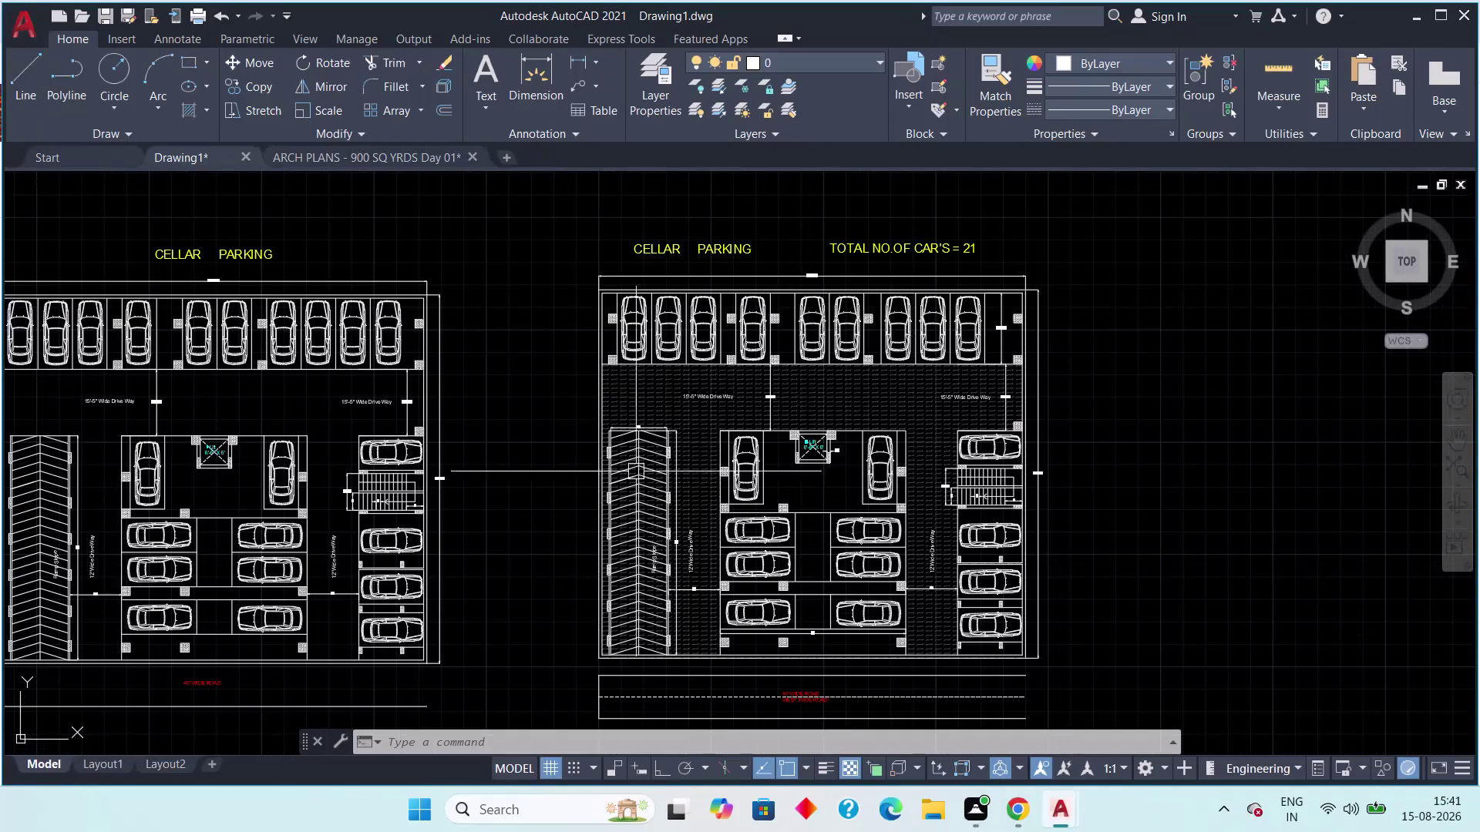
Pan and zoom Drawing1 to bring both cellar parking plans fully into view.
middle_drag(591, 446, 589, 389)
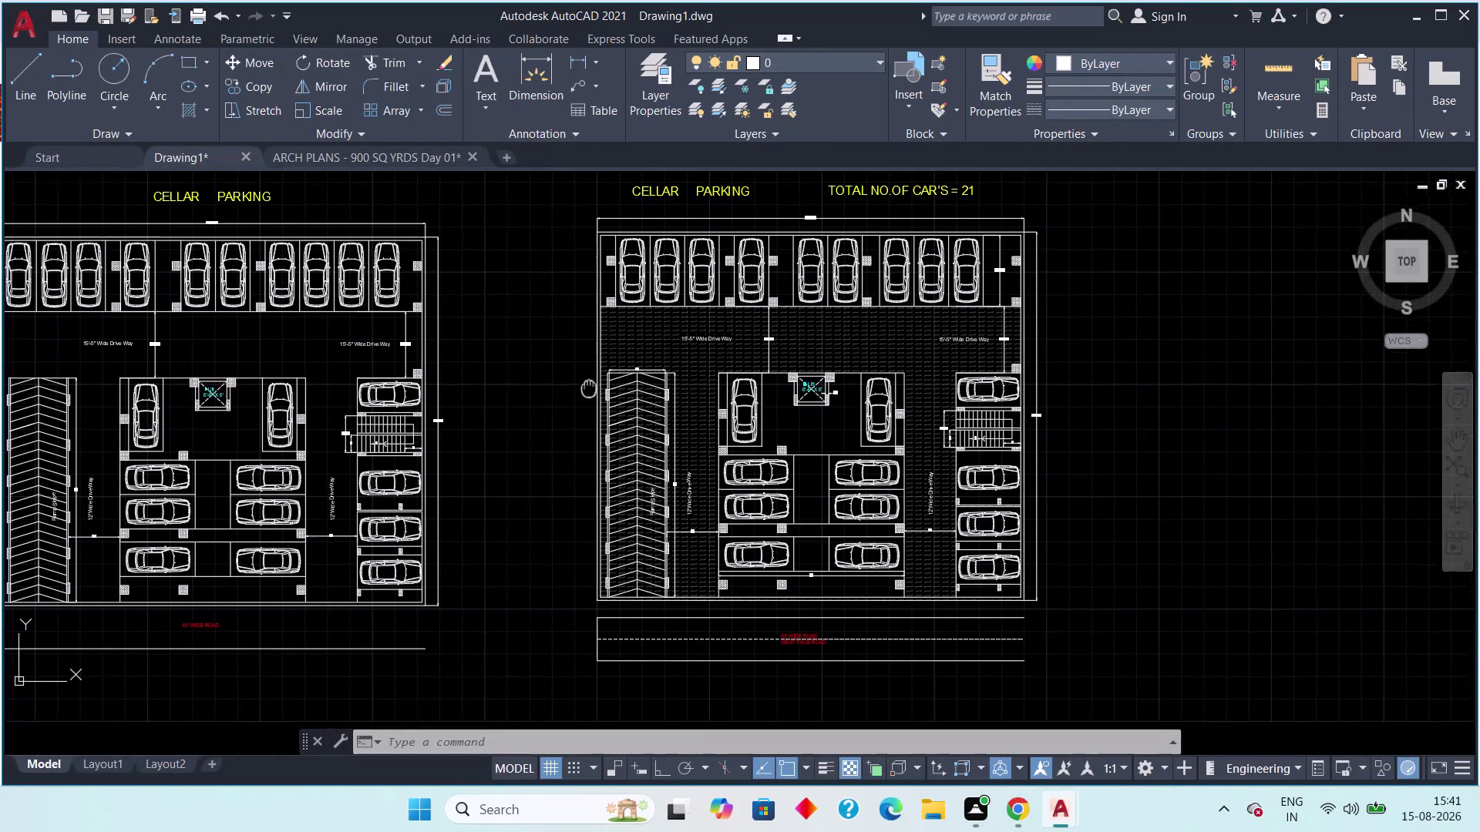
middle_drag(589, 389, 572, 427)
scroll(down, 3)
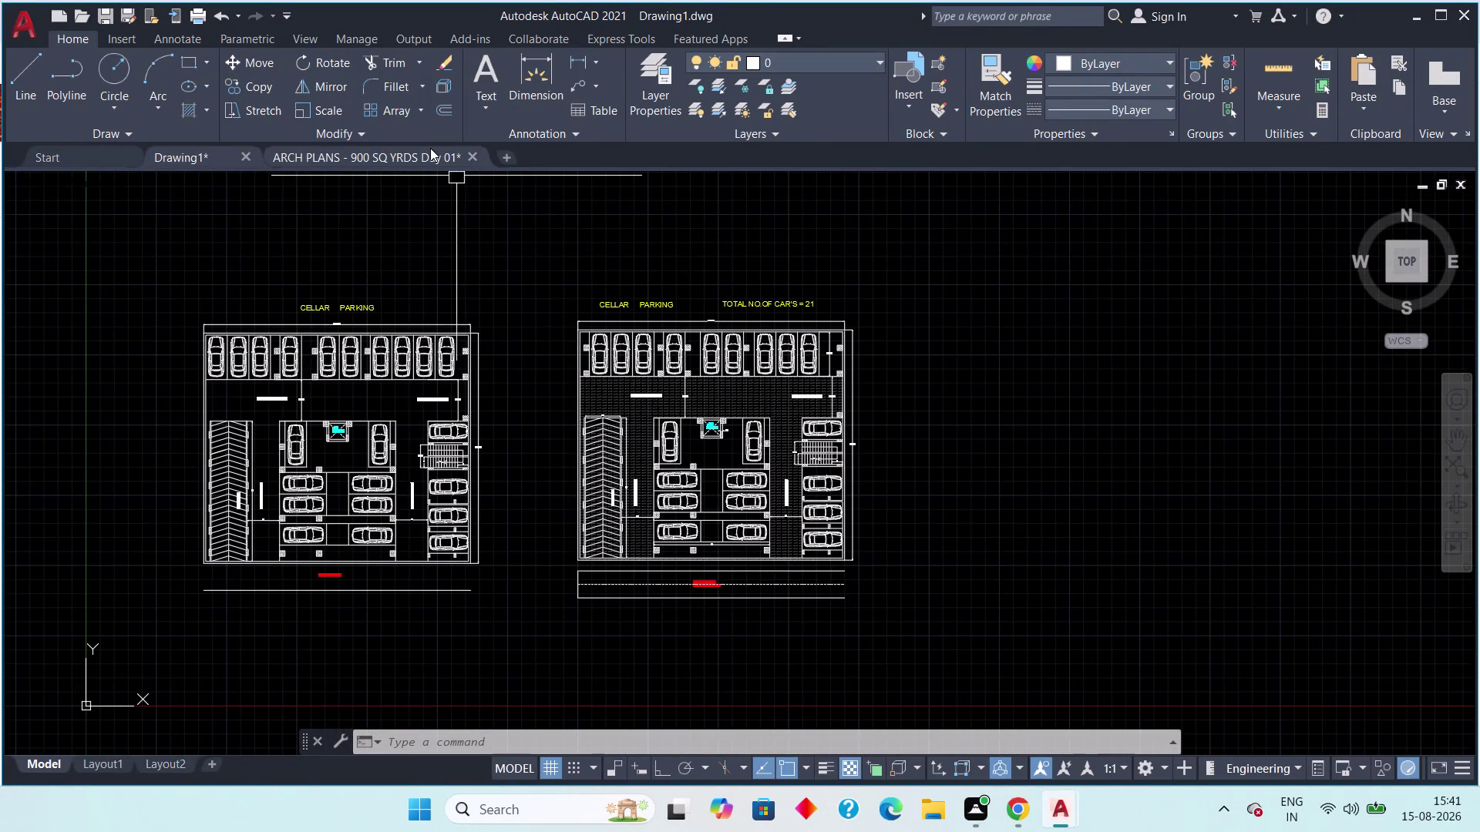
Open the ARCH PLANS Day 01 tab and frame its cellar floor plan with the DAY 01 heading.
click(430, 148)
scroll(down, 3)
middle_drag(802, 535, 878, 536)
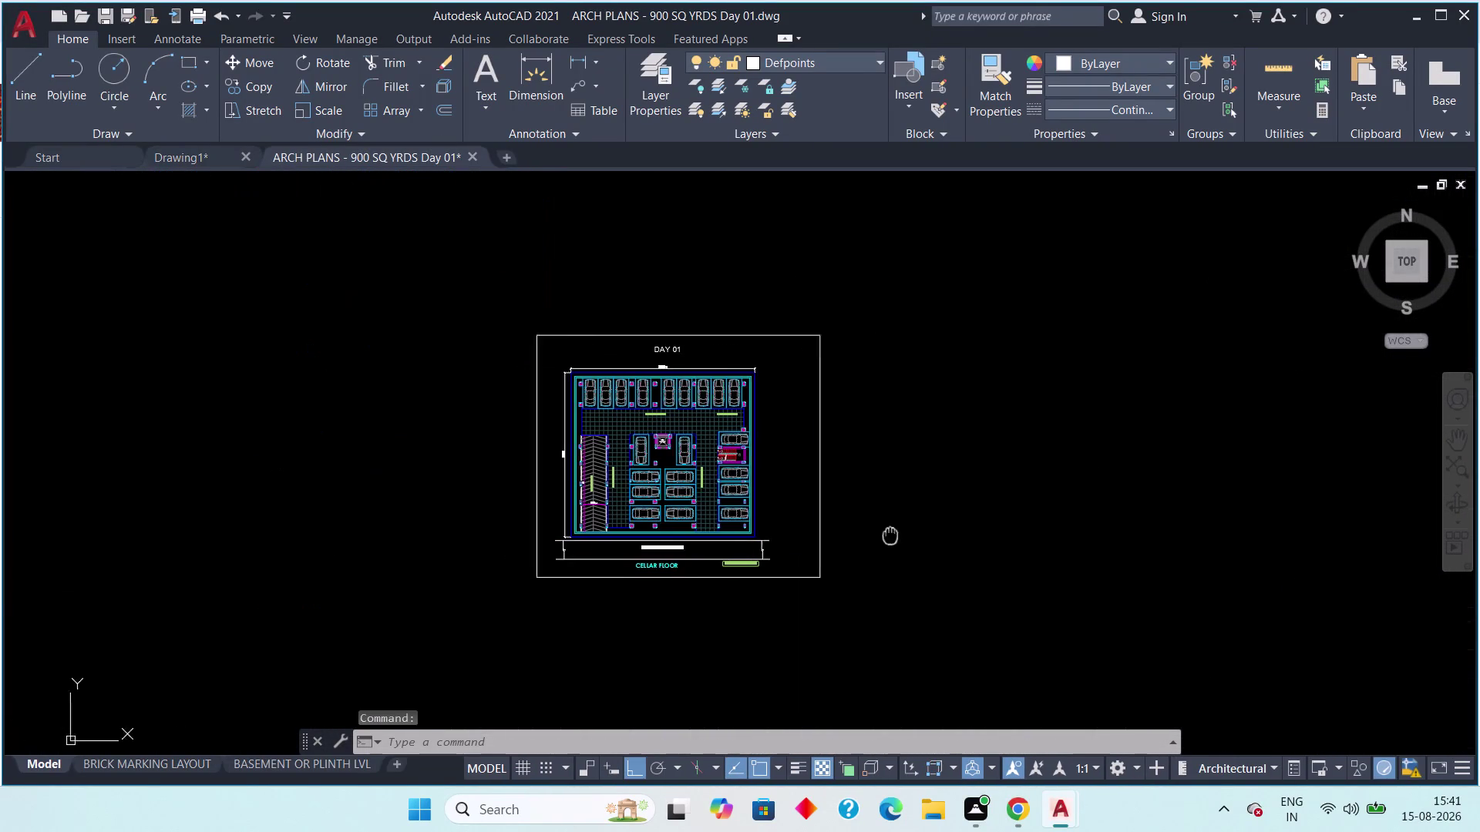
middle_drag(878, 536, 918, 538)
scroll(up, 3)
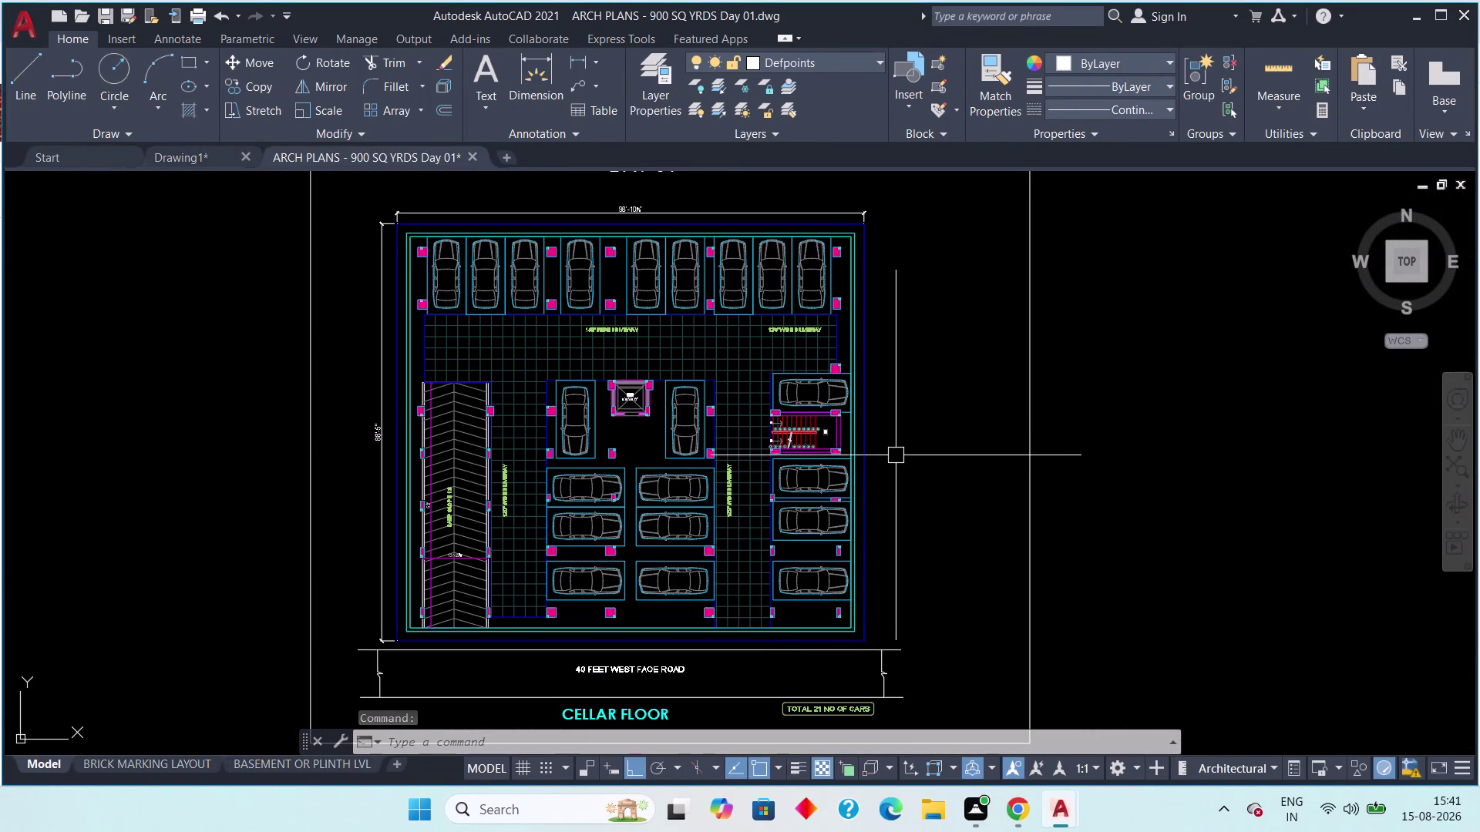
middle_drag(912, 444, 947, 452)
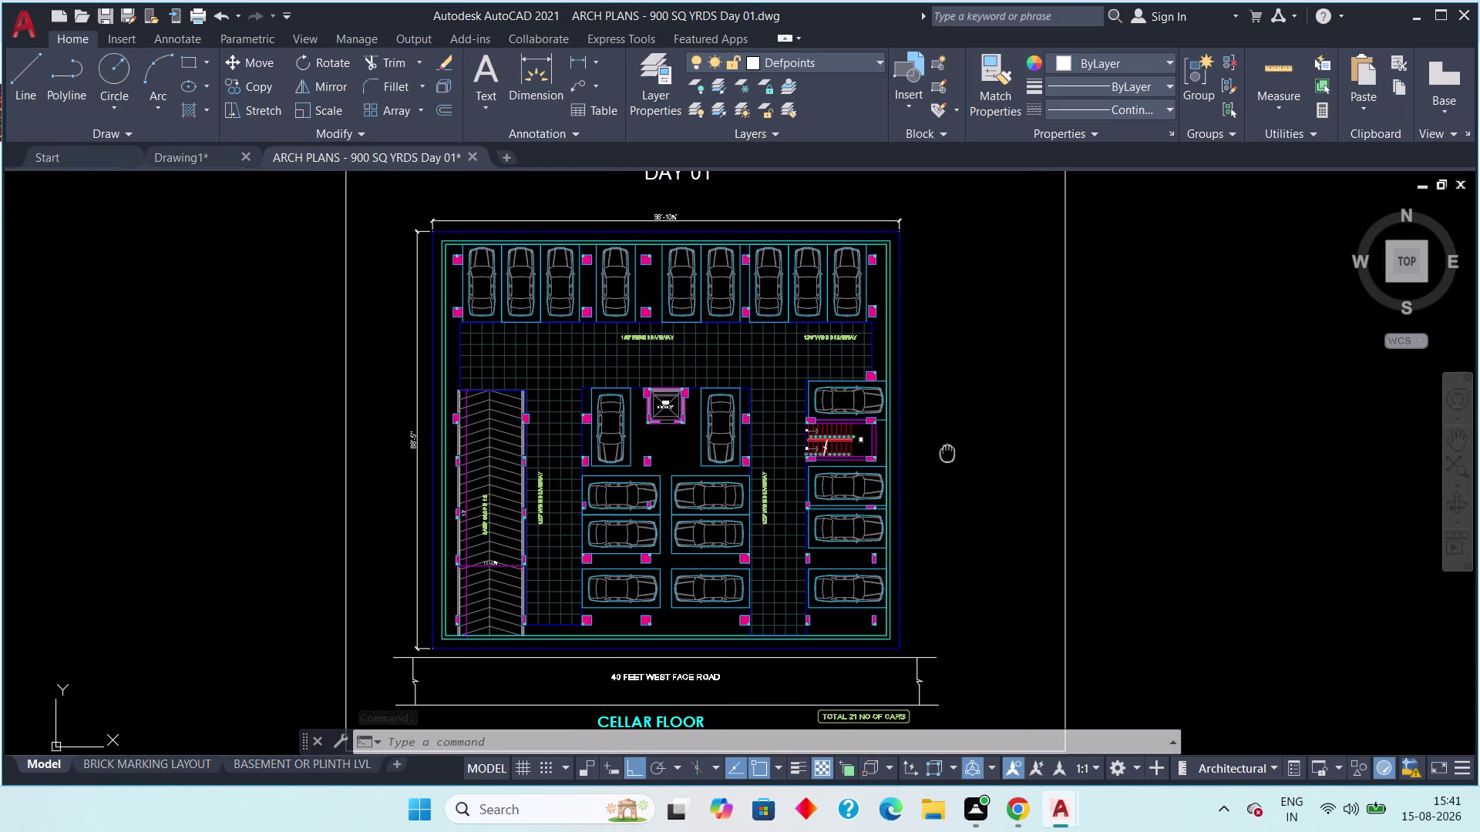
middle_drag(947, 452, 960, 471)
scroll(down, 3)
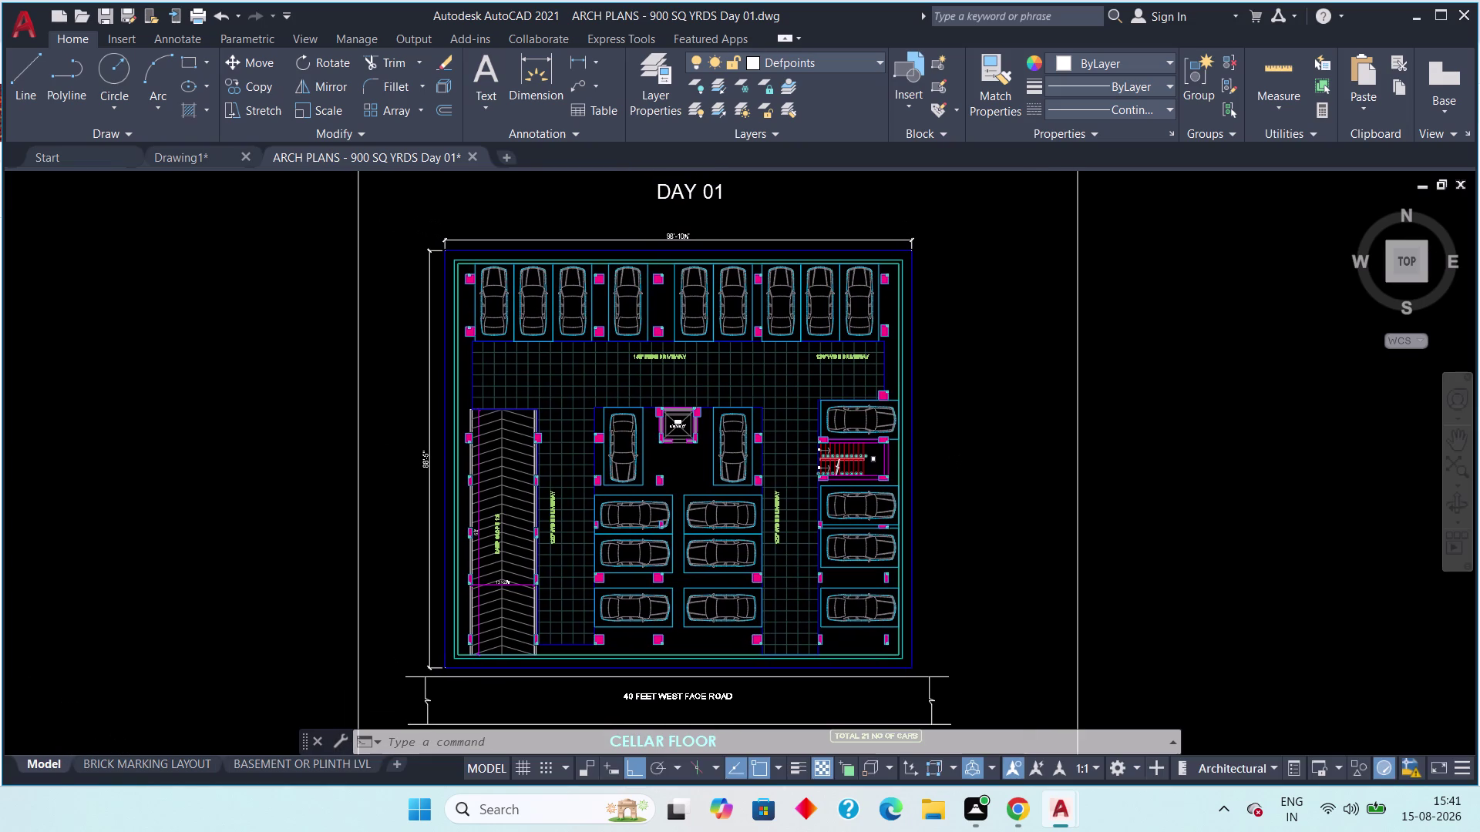